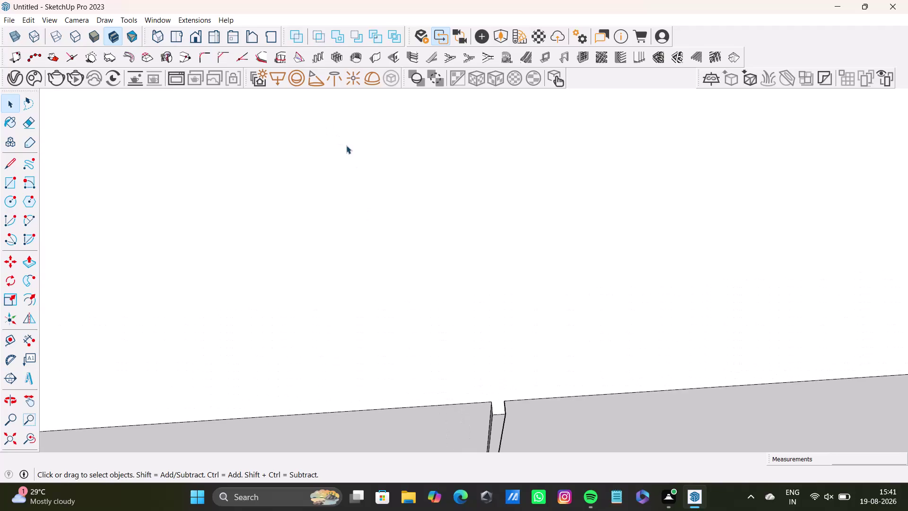
Zoom out, orbit beneath the wall cabinet, then zoom back in on its door panel seams.
scroll(down, 3)
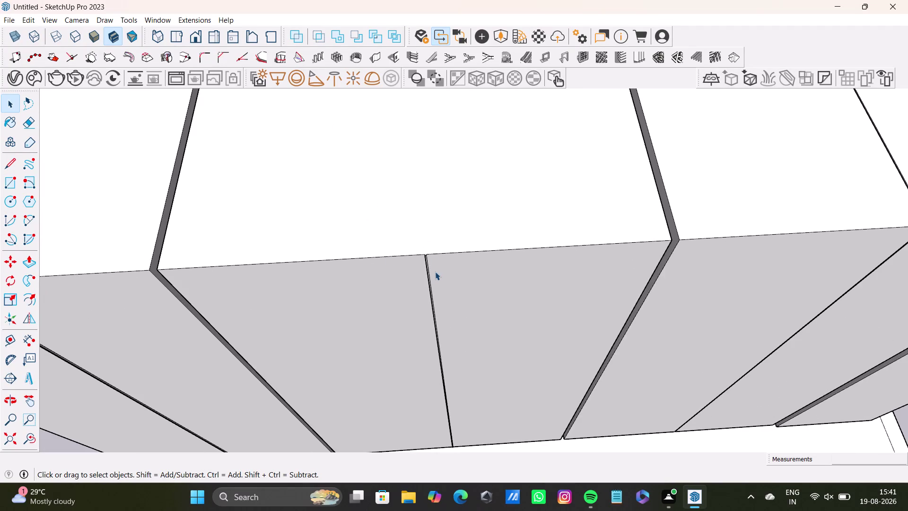
scroll(down, 3)
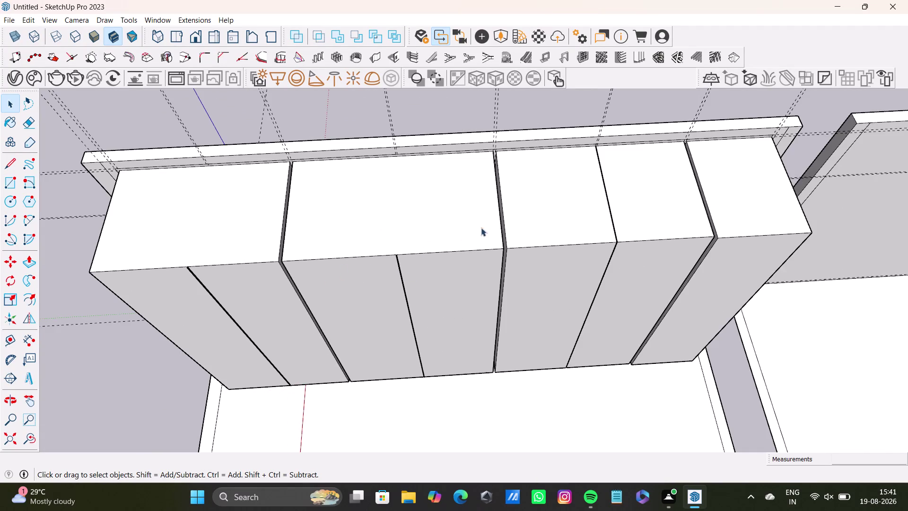
scroll(down, 3)
middle_drag(588, 227, 561, 263)
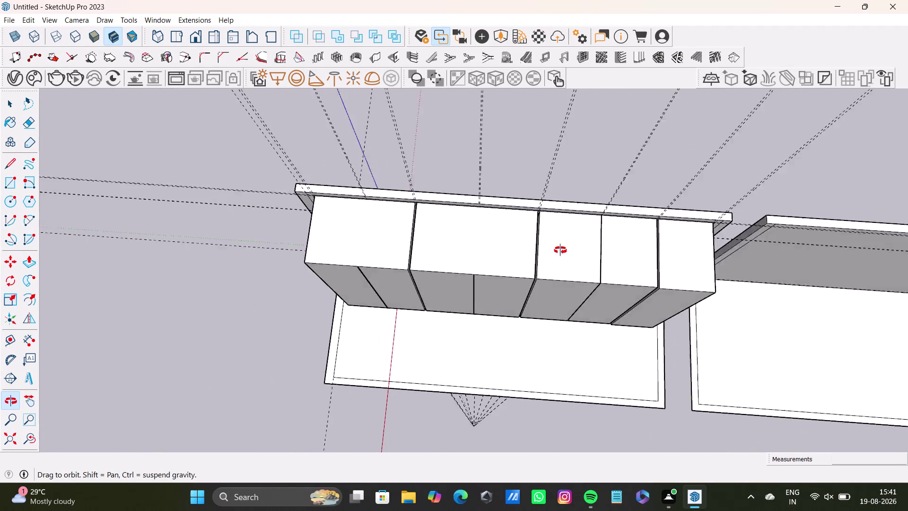
middle_drag(560, 263, 562, 184)
scroll(up, 3)
scroll(up, 3)
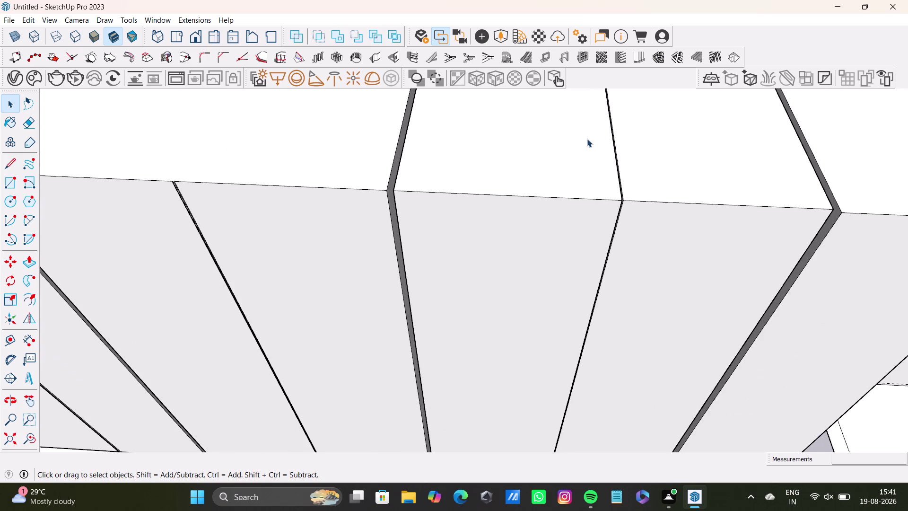